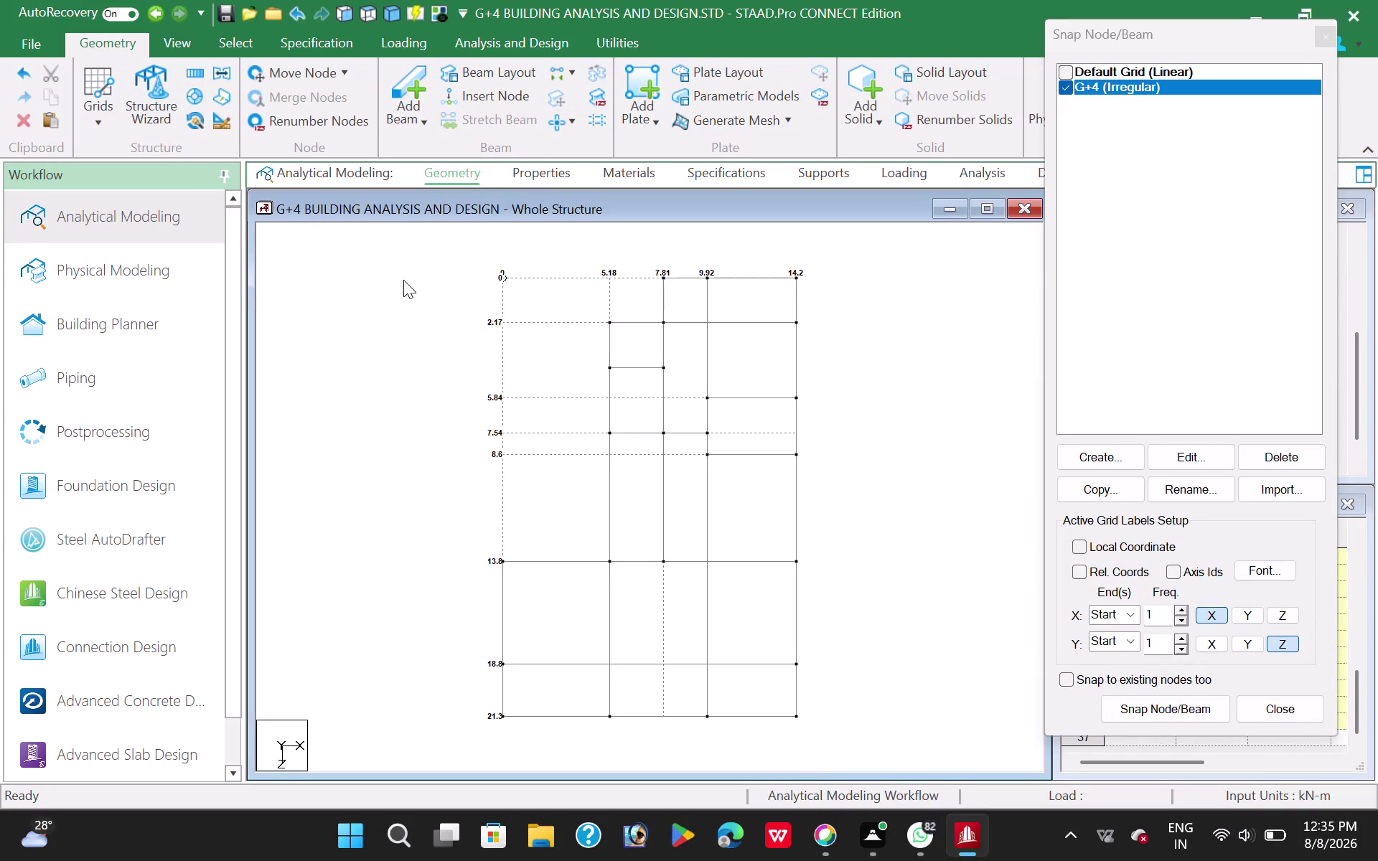
Intersect all selected plan beams at their crossings, creating 8 new beams, then reselect all beams.
drag(421, 256, 892, 765)
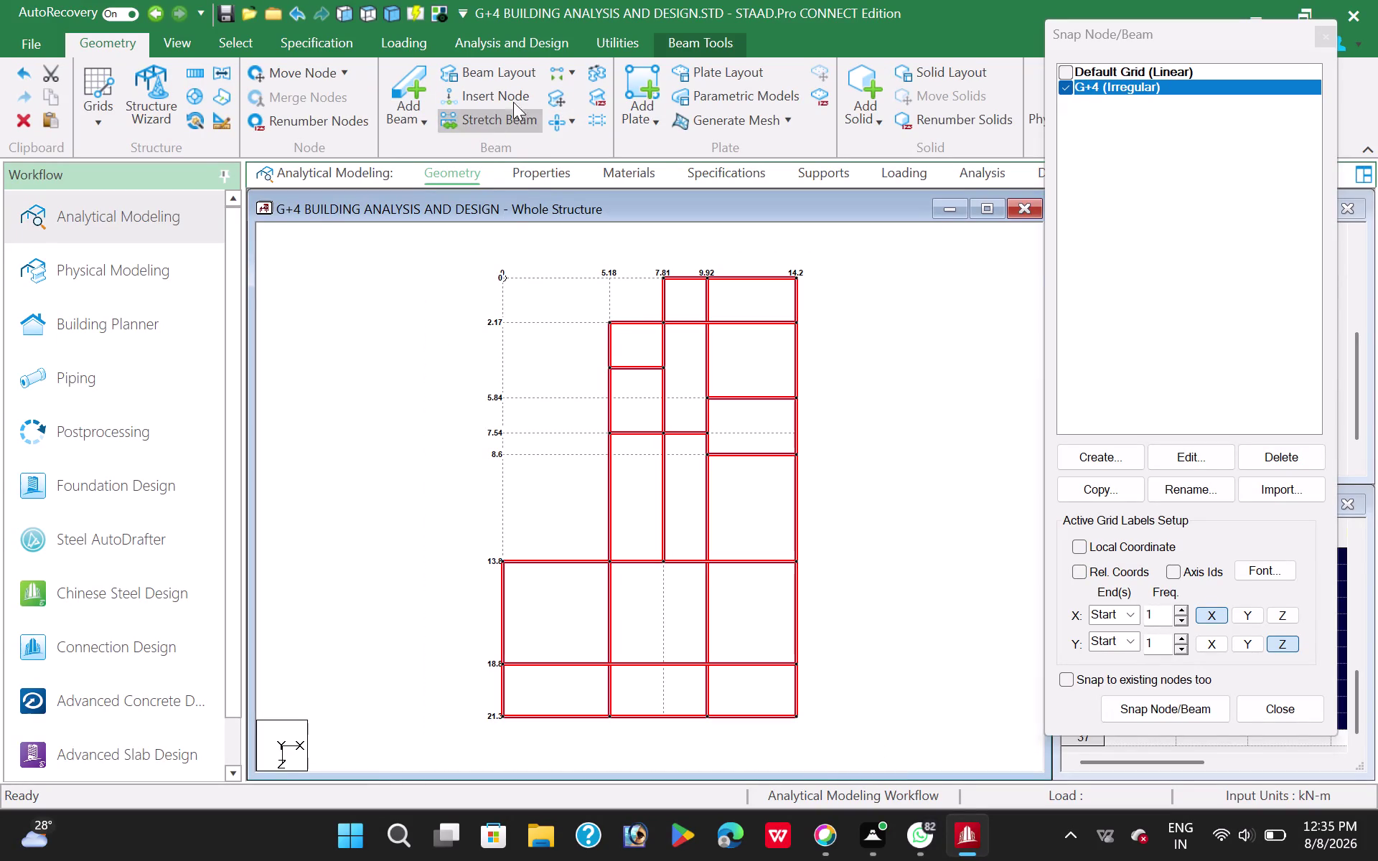
click(574, 130)
click(588, 146)
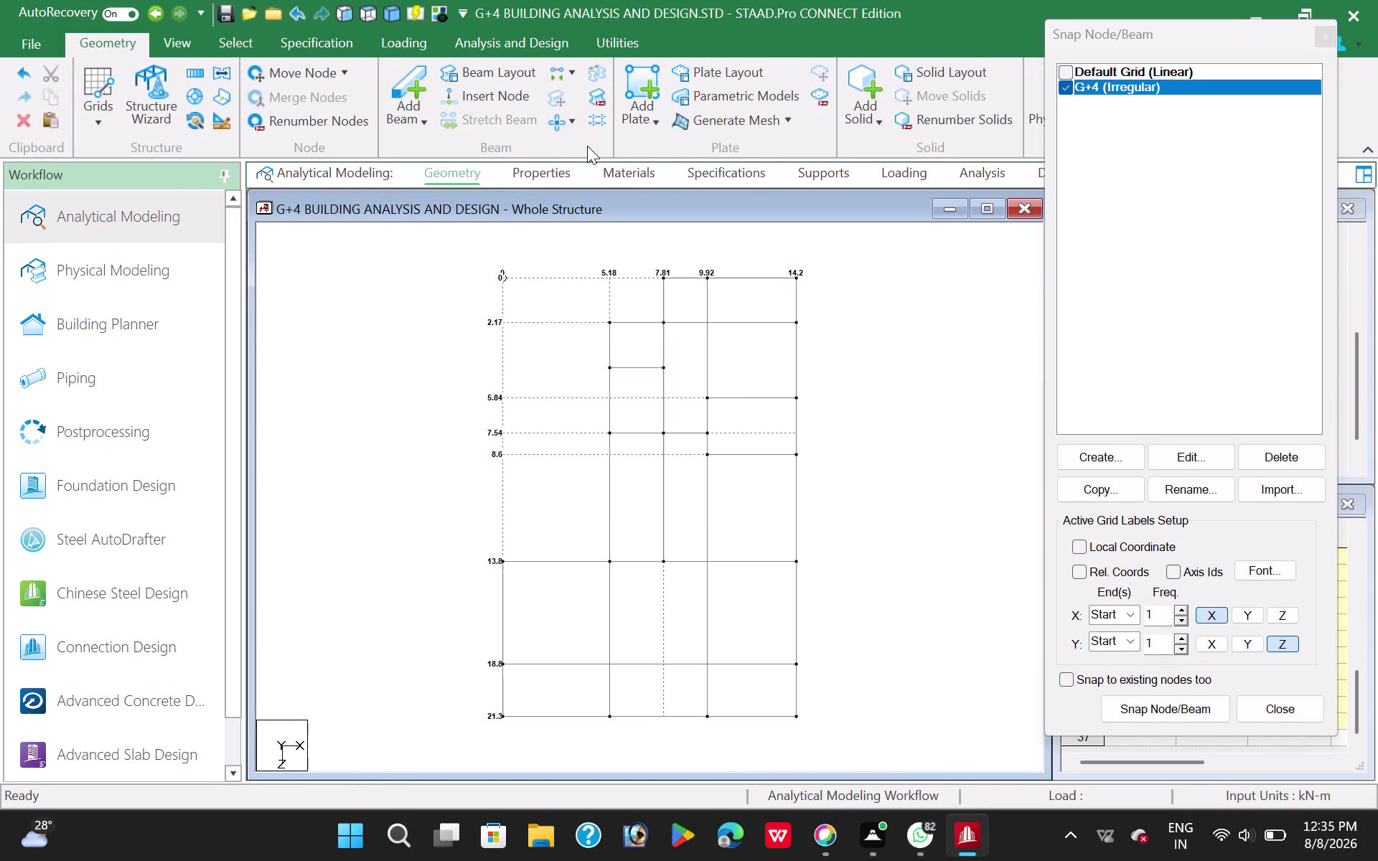
drag(600, 452, 596, 444)
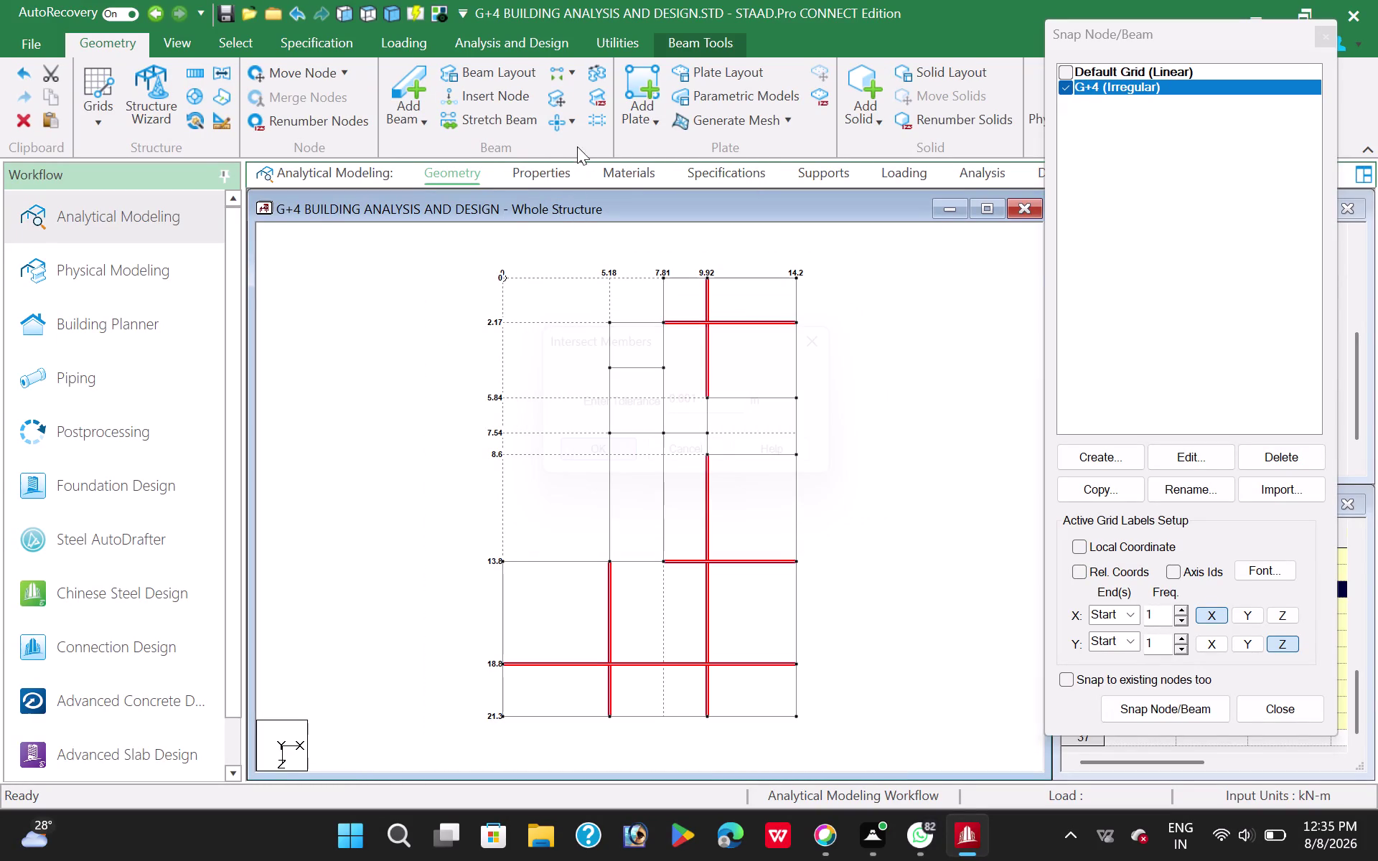
click(572, 129)
click(591, 182)
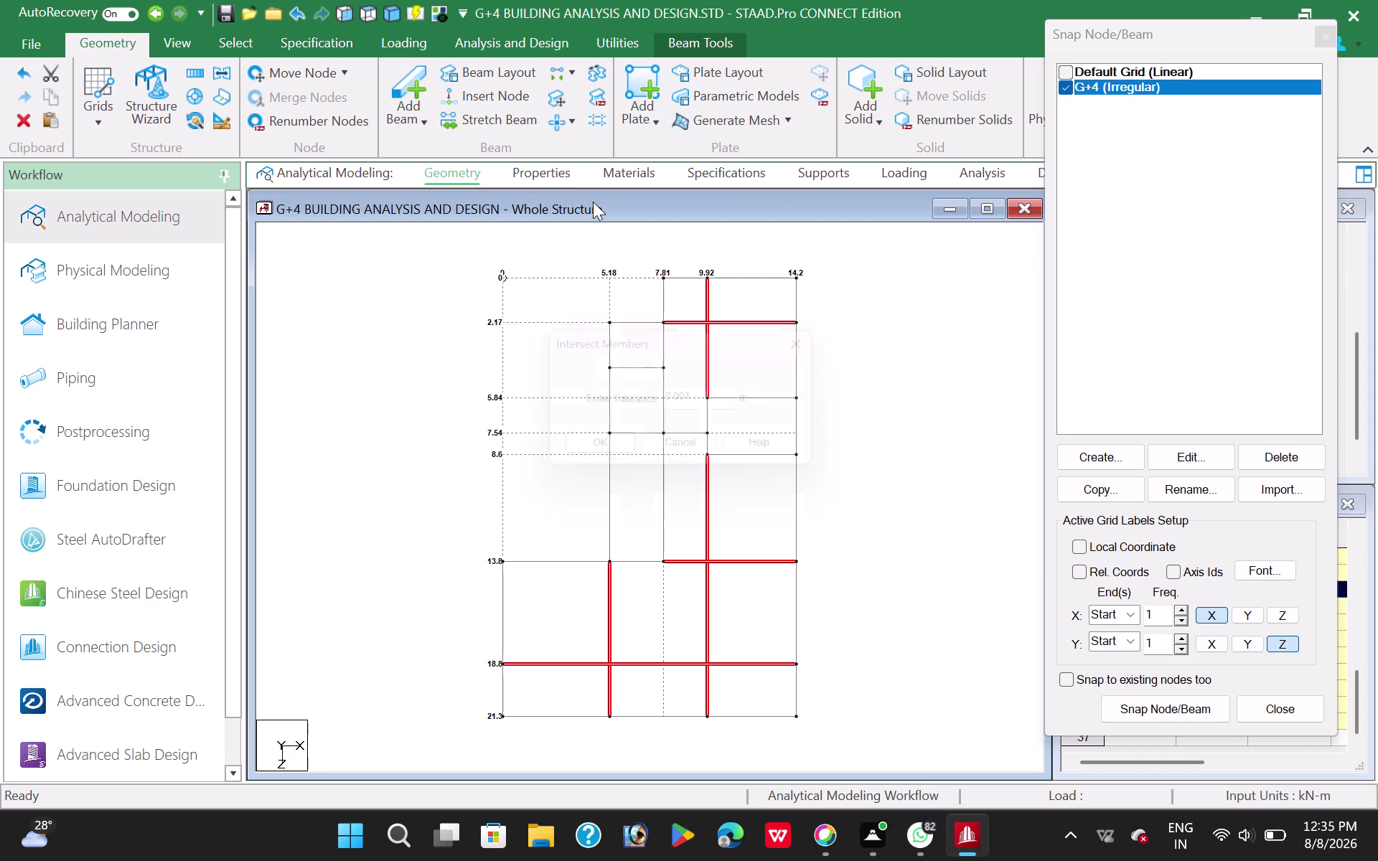
click(605, 453)
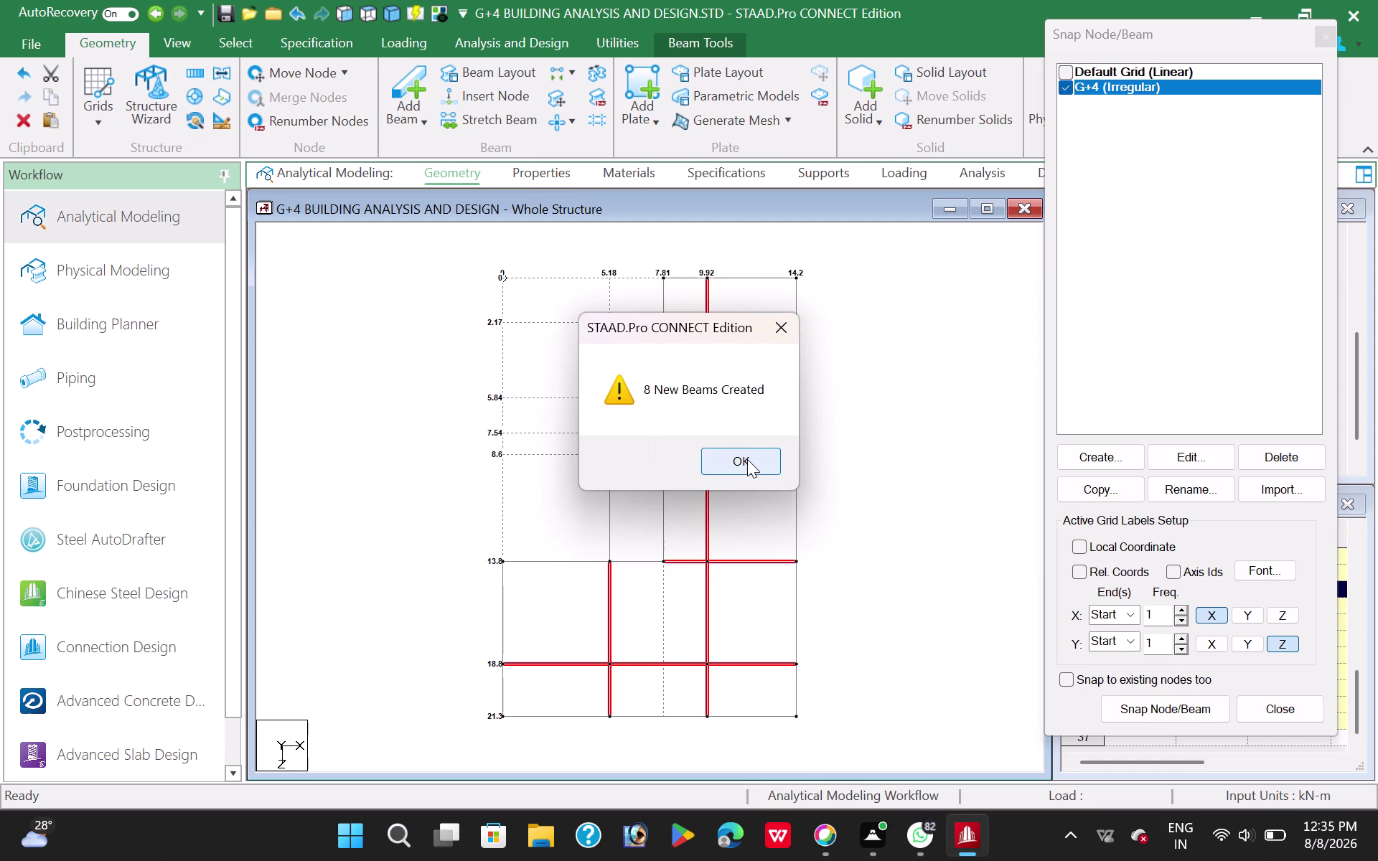
click(748, 462)
click(400, 339)
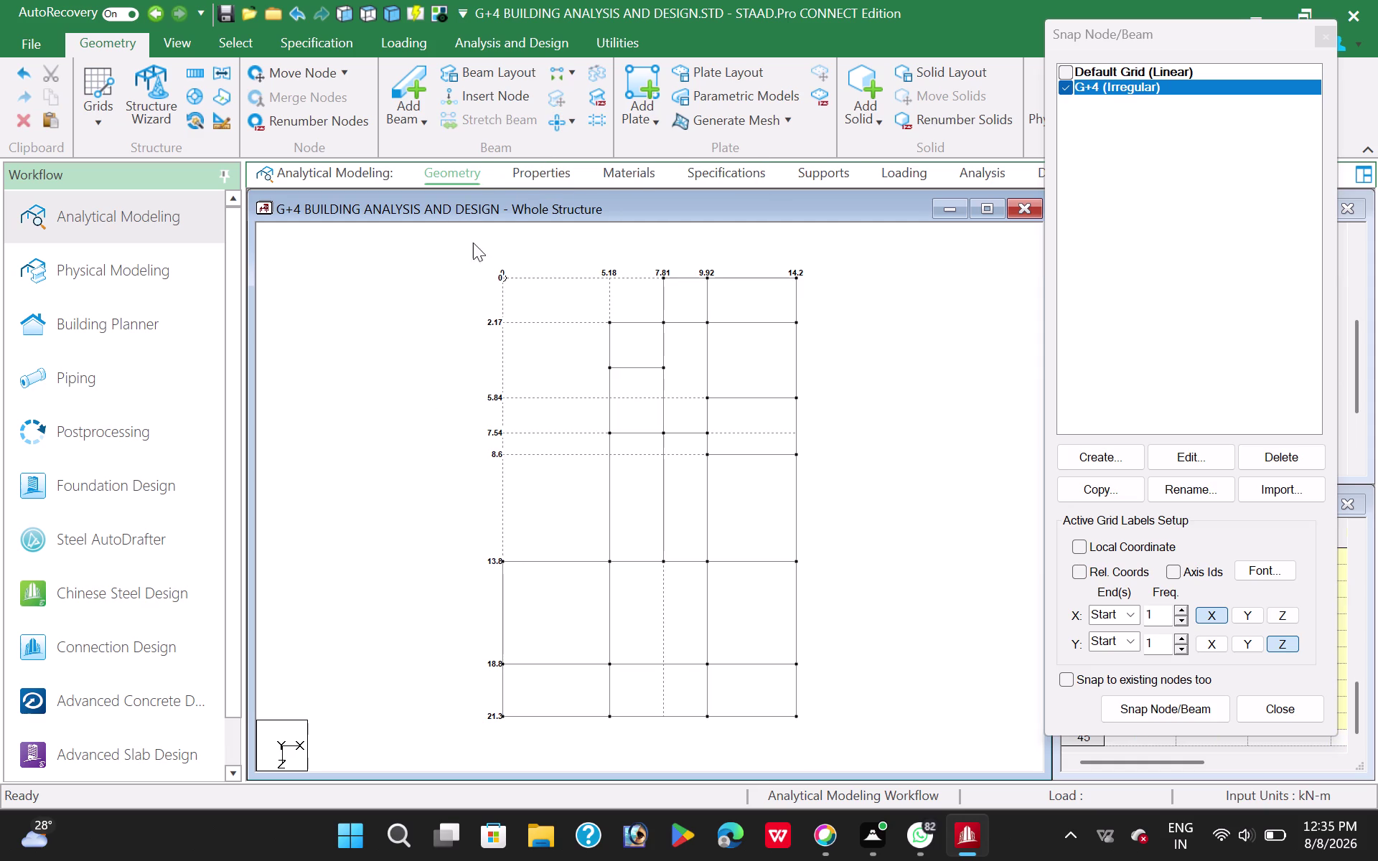
drag(462, 244, 865, 725)
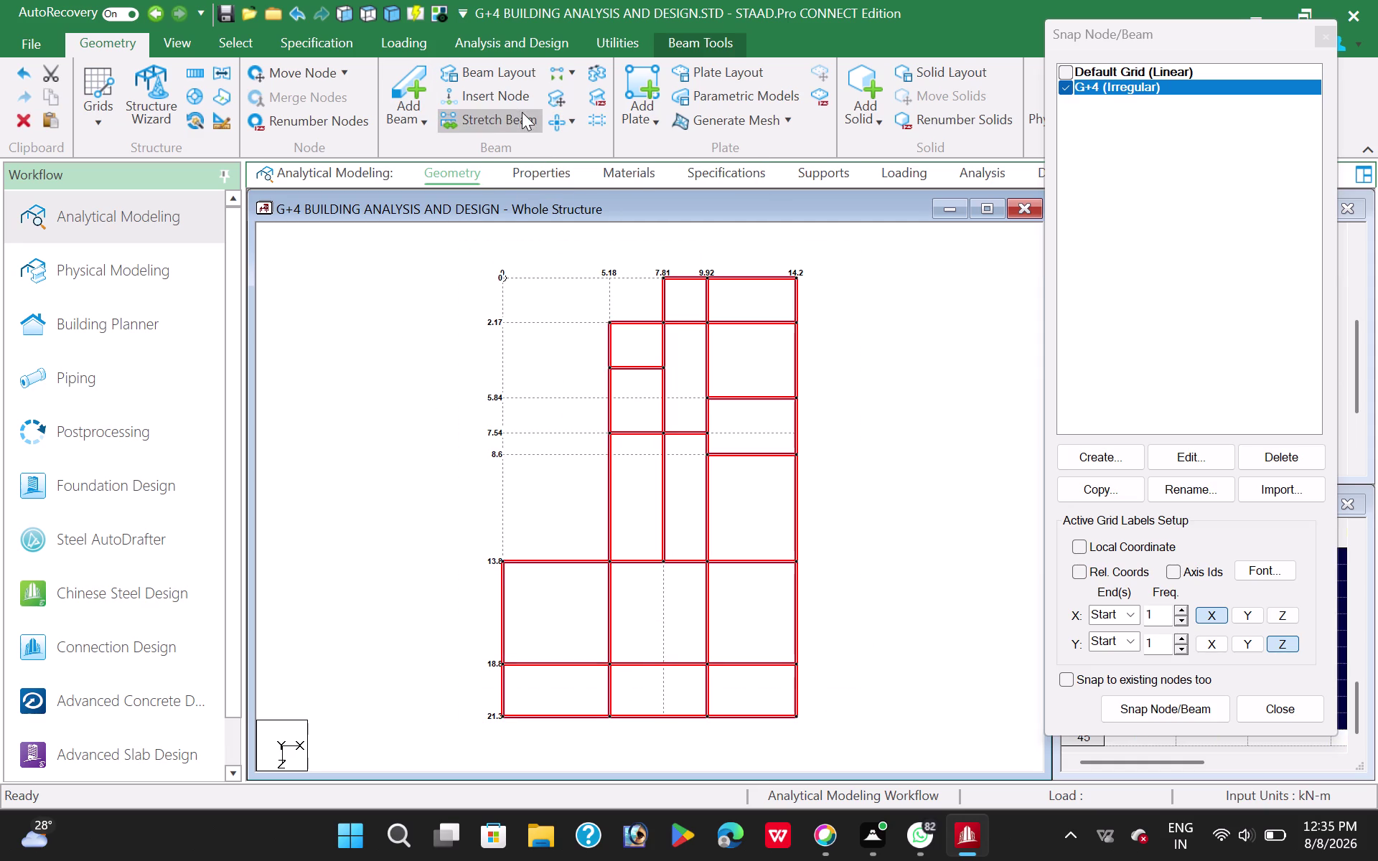
click(564, 116)
click(596, 185)
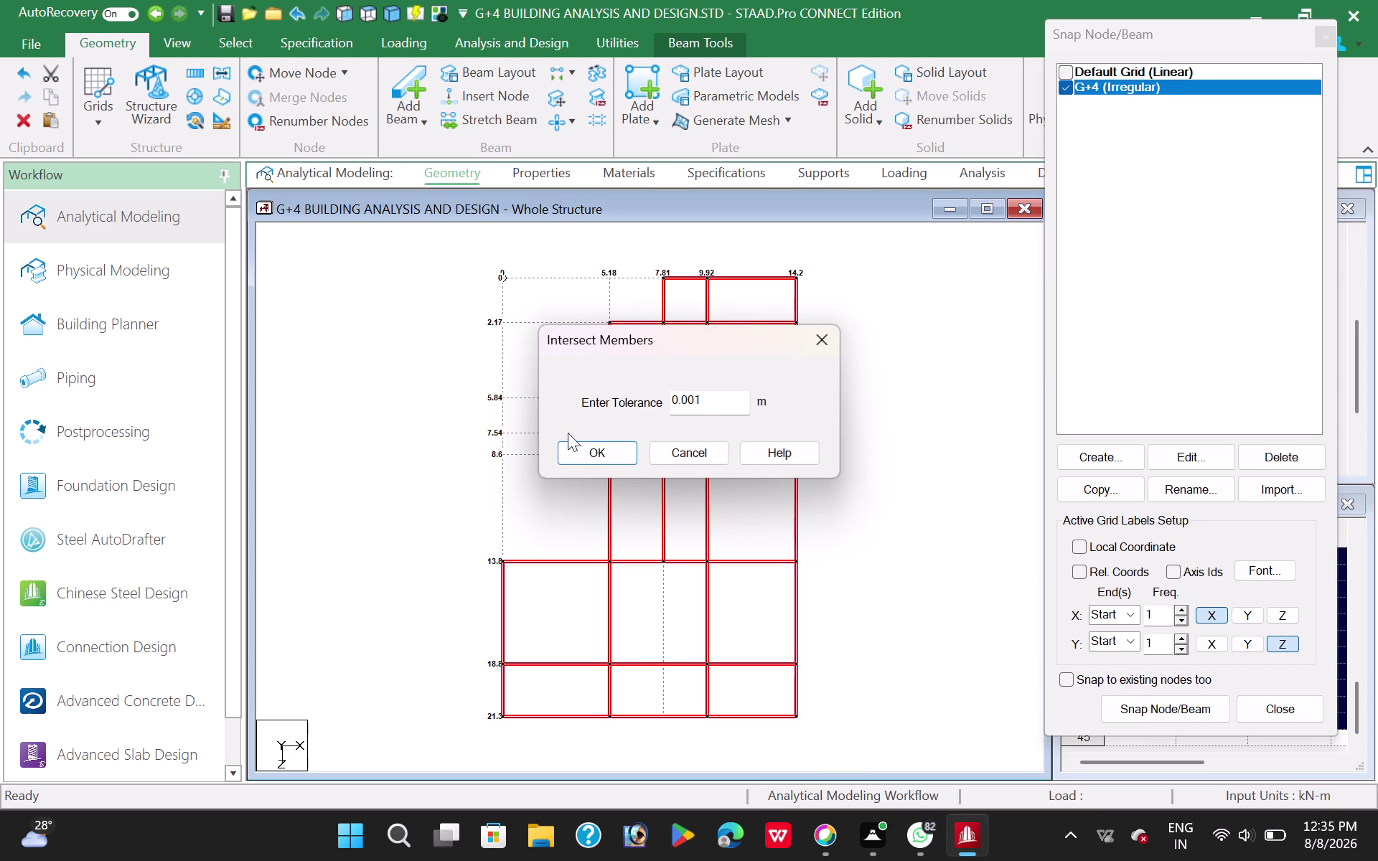
drag(580, 450, 572, 450)
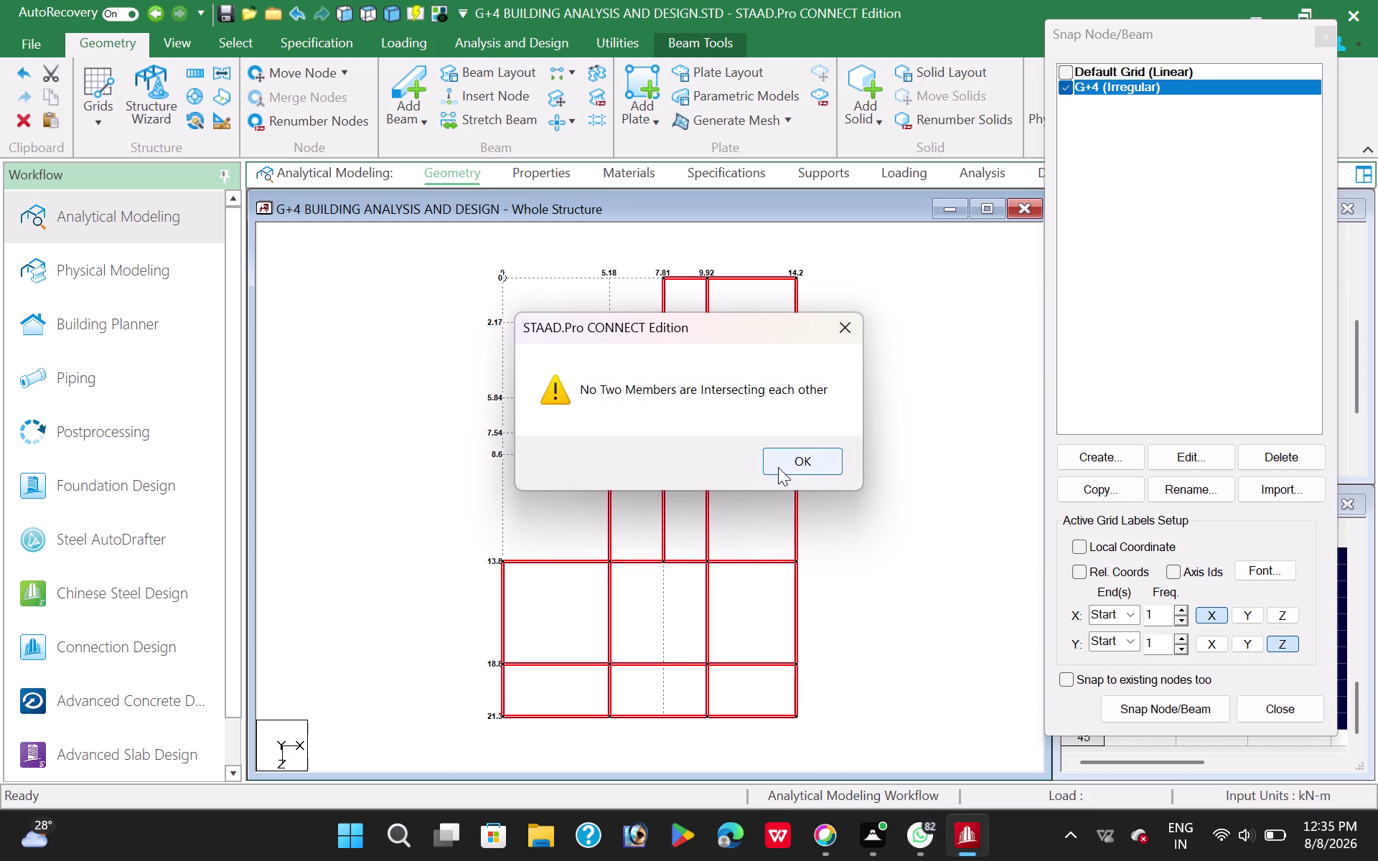
click(778, 467)
click(281, 346)
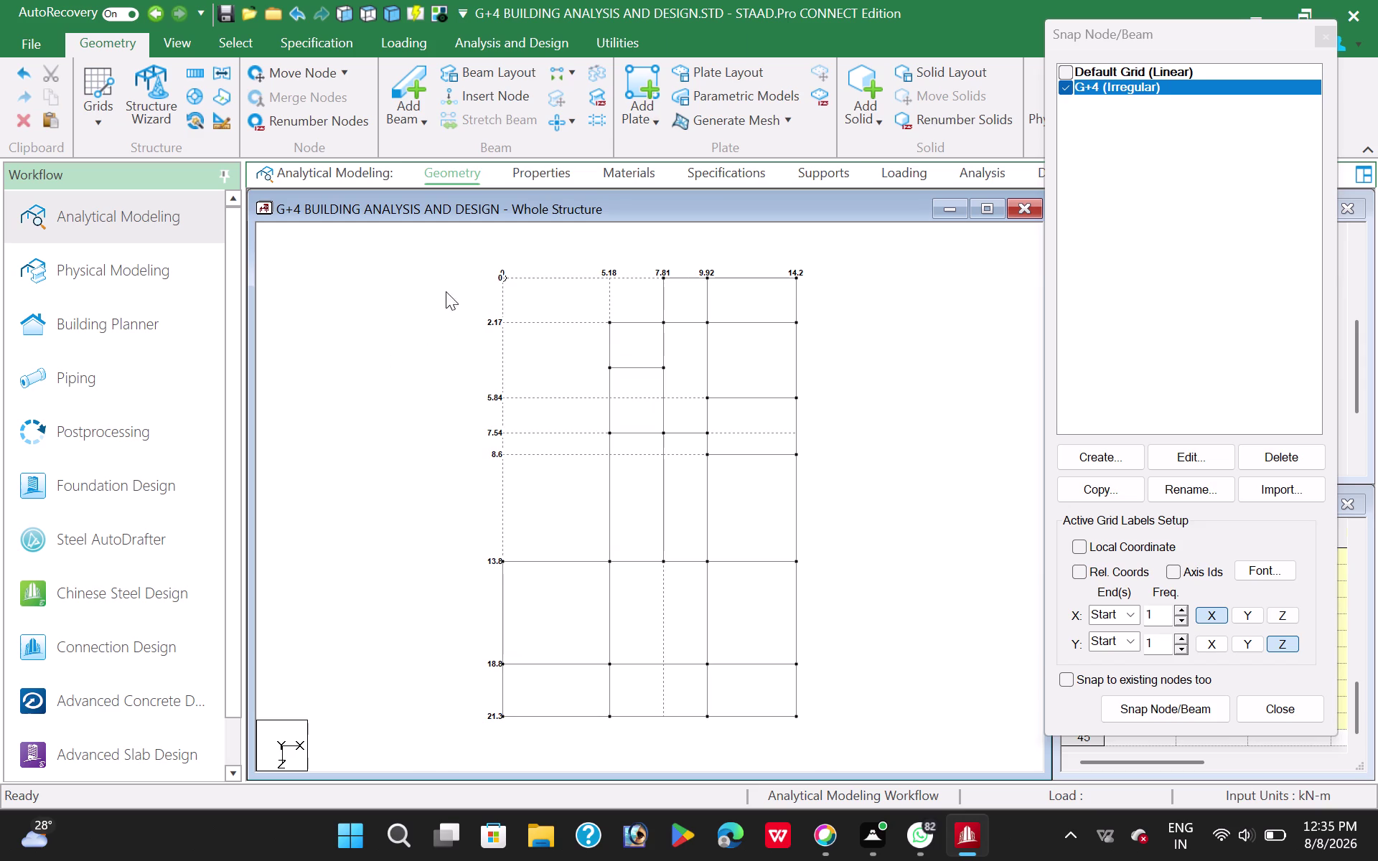
drag(440, 250, 850, 734)
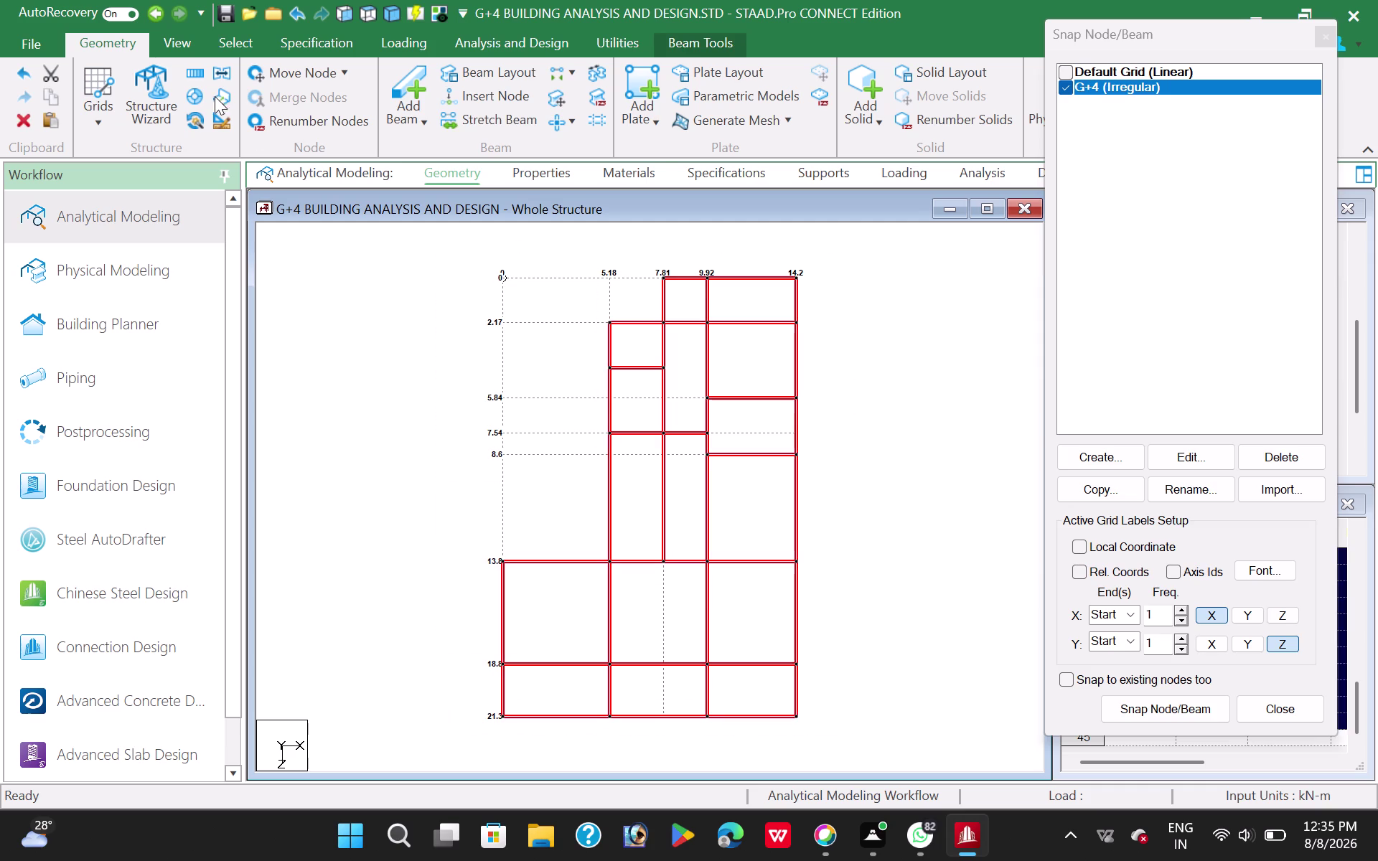
Set up a Translational Repeat along global Y with the number of steps set to 5.
click(206, 71)
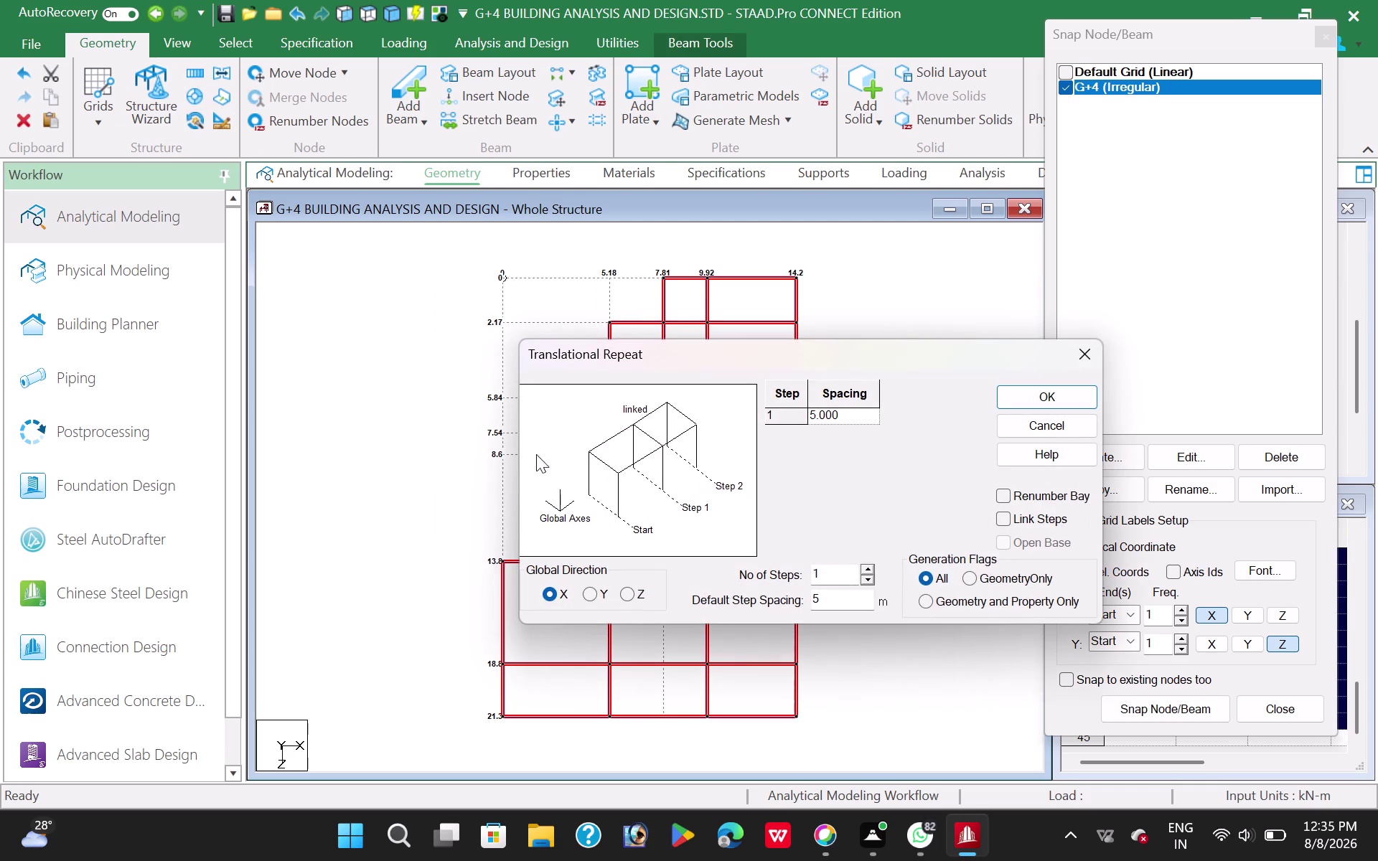
click(589, 591)
triple_click(868, 571)
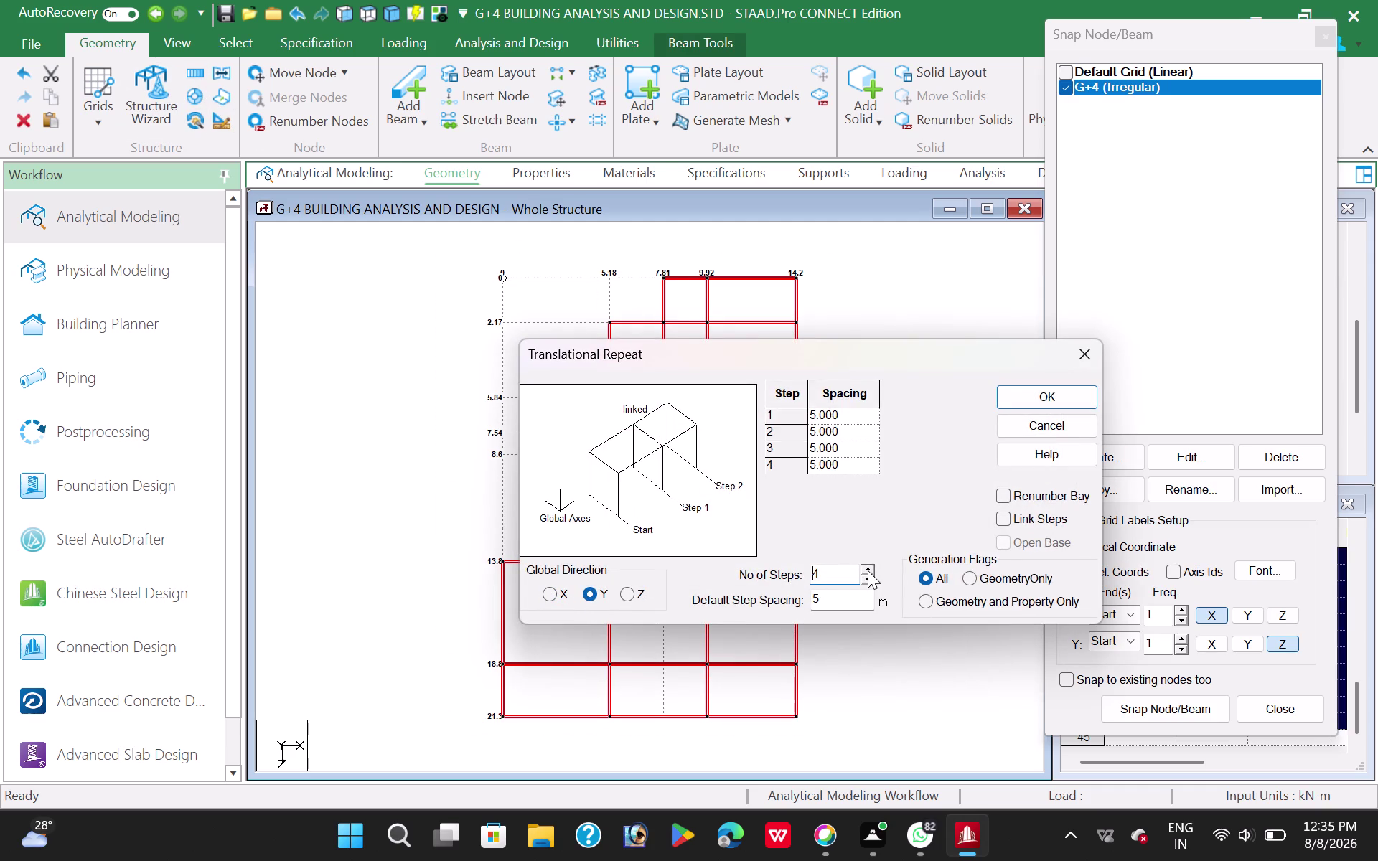
click(868, 571)
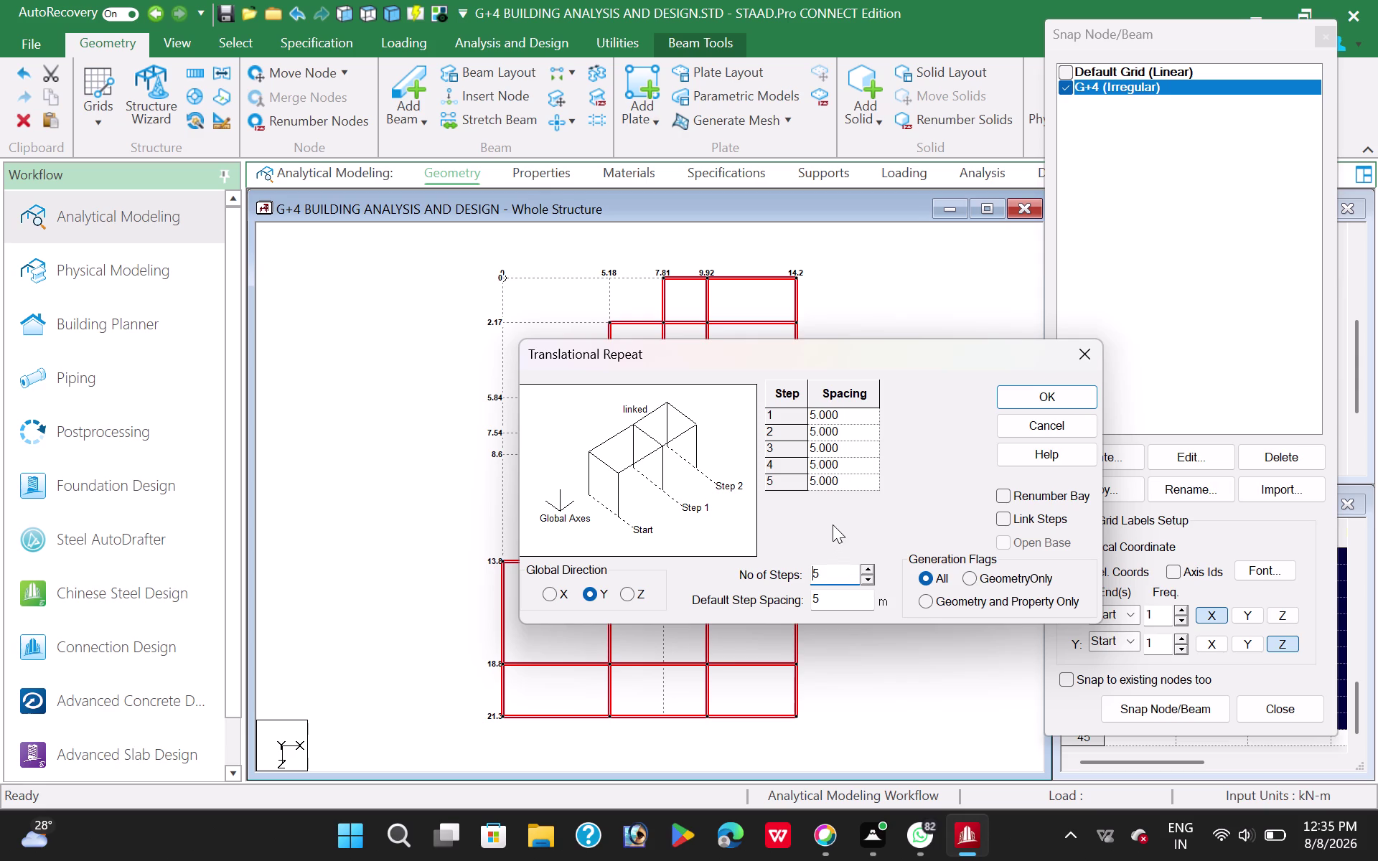